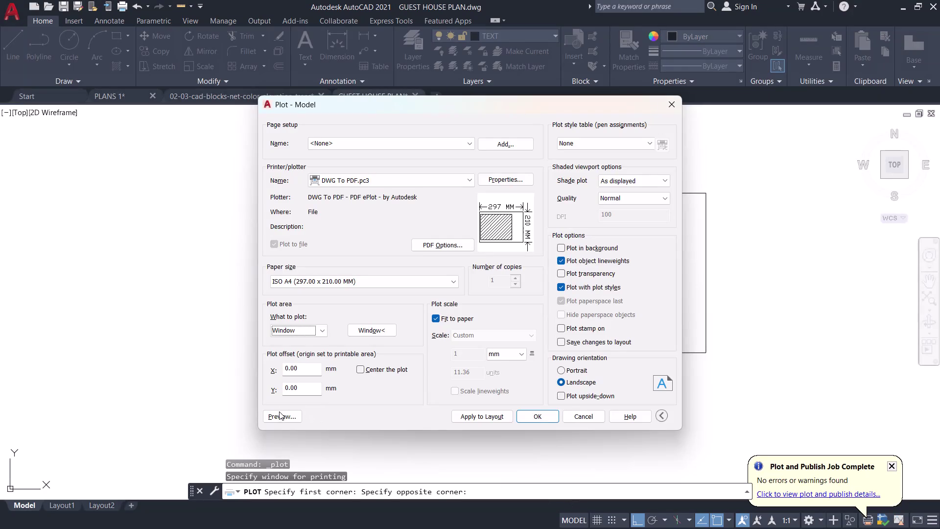
Preview the A4 guest house sheet and zoom in to inspect it.
click(279, 415)
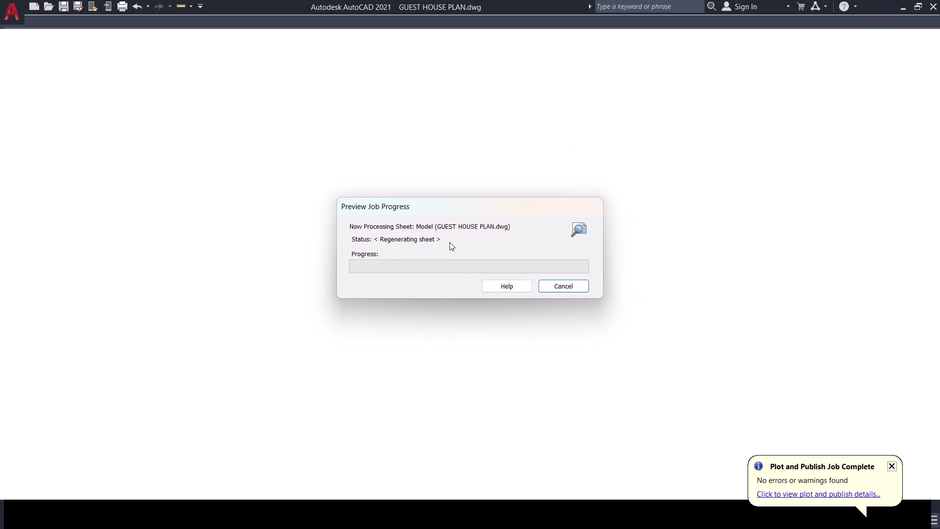
click(408, 253)
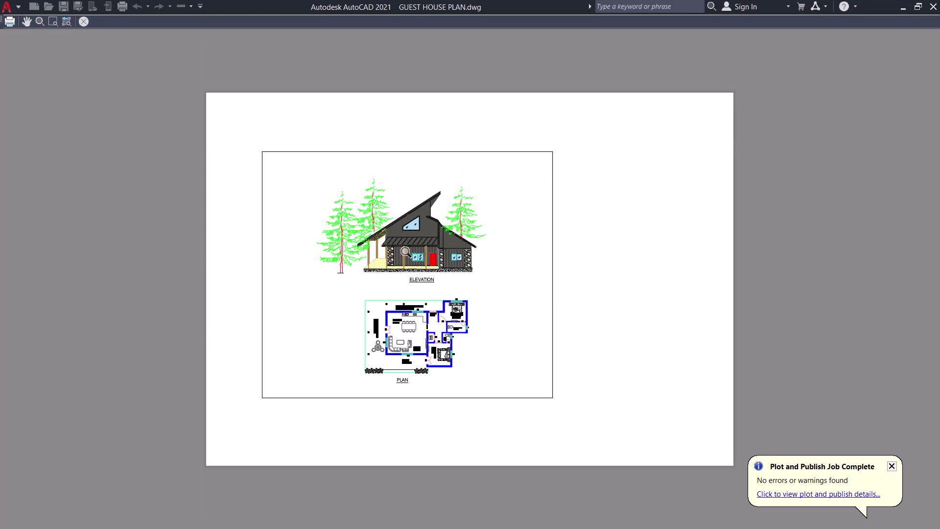
scroll(up, 3)
scroll(up, 3)
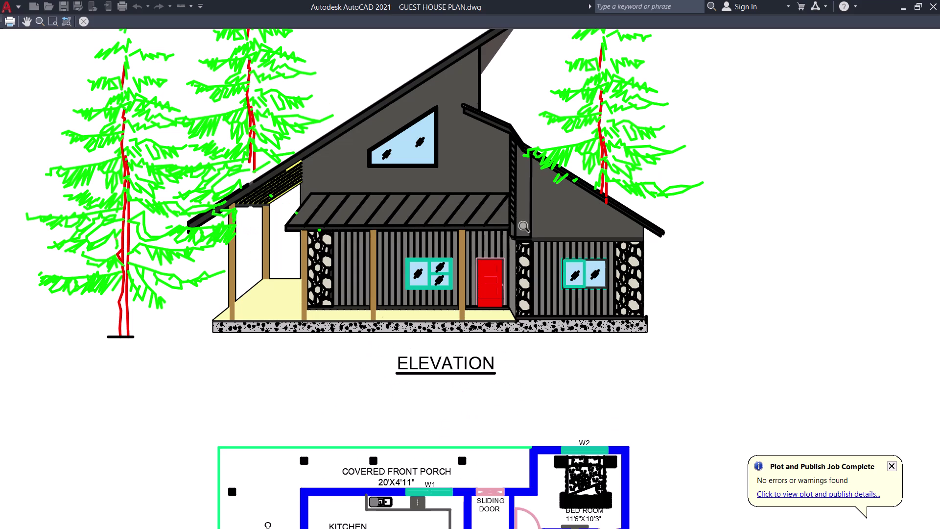
scroll(up, 3)
scroll(down, 3)
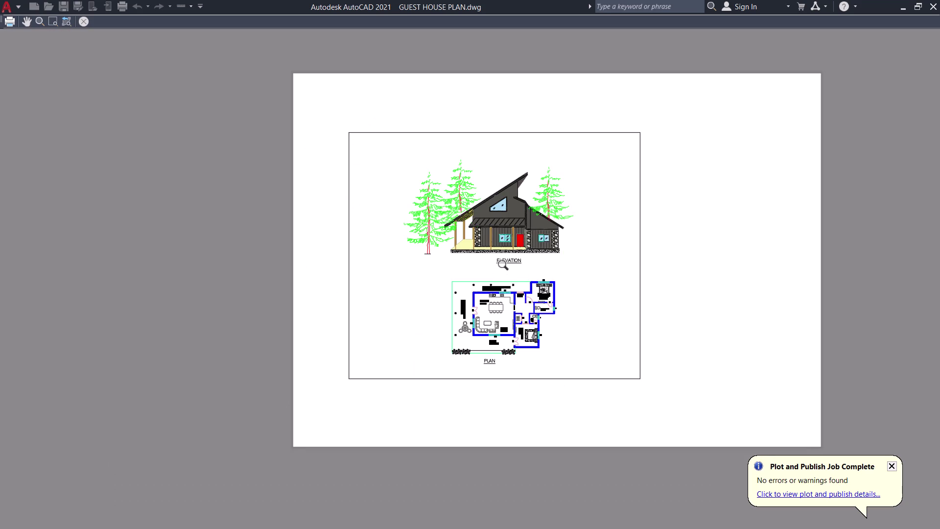
key(Escape)
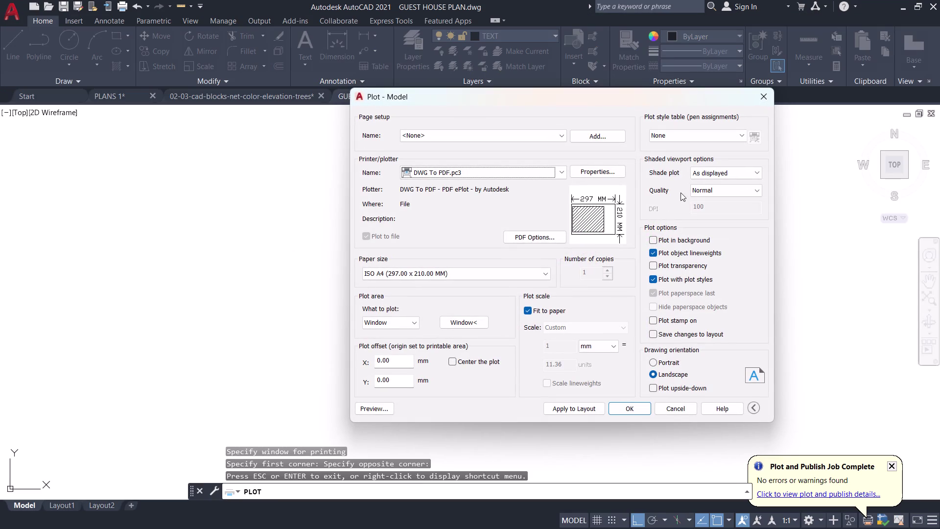
Turn off Plot object lineweights and re-preview, panning to see elevation and plan.
click(655, 250)
click(382, 411)
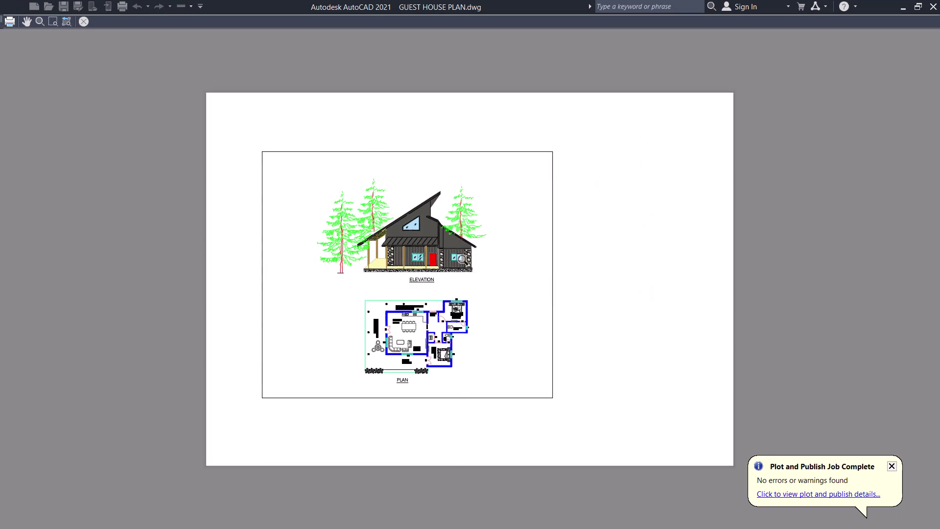
scroll(up, 3)
scroll(up, 3)
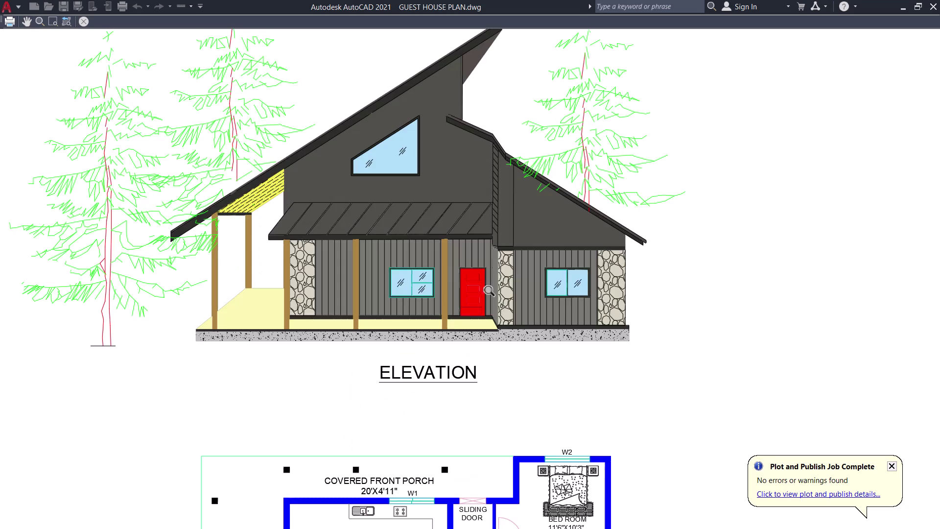
scroll(down, 3)
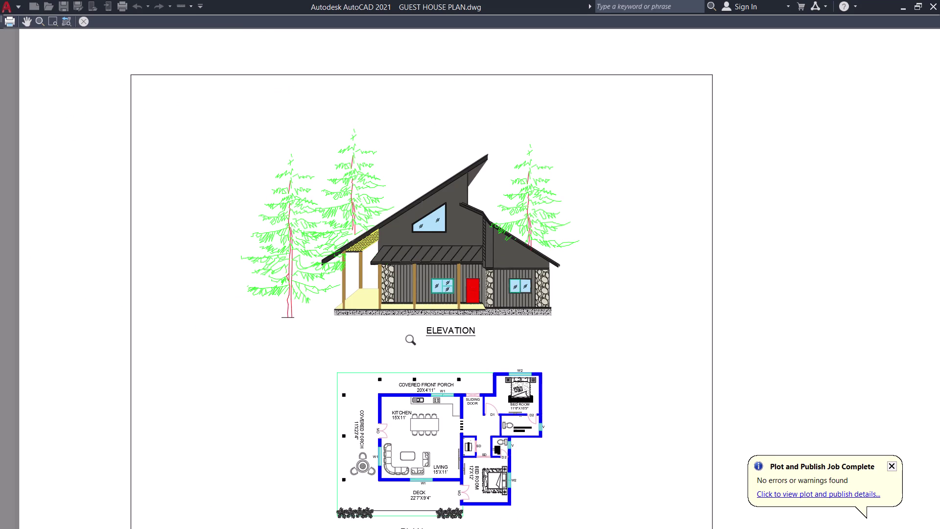
middle_drag(412, 342, 420, 273)
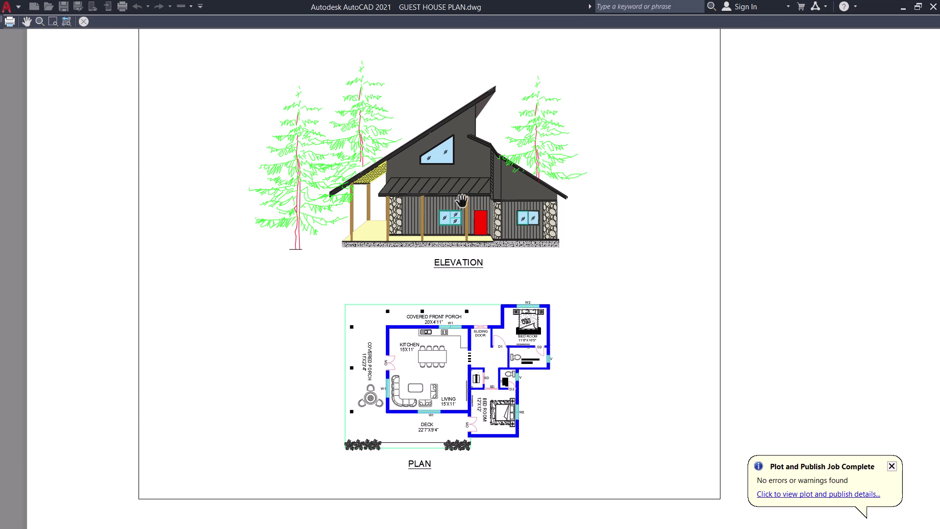
scroll(down, 3)
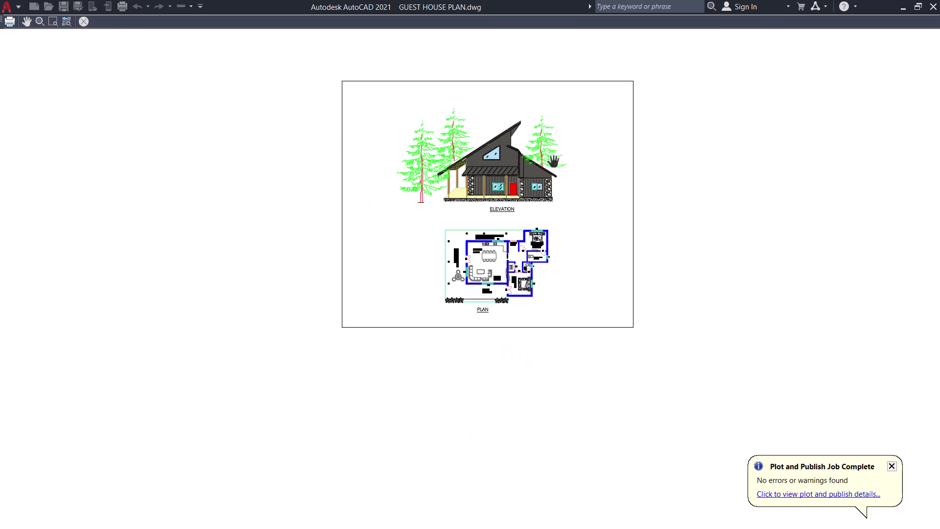
key(Escape)
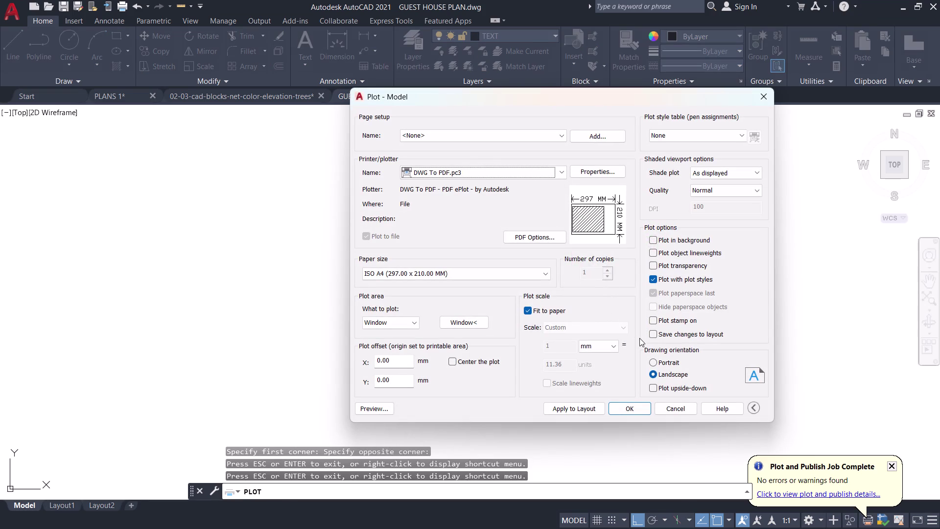
Plot to PDF and browse from Documents through PDFs to the CAD PDF's folder.
click(636, 406)
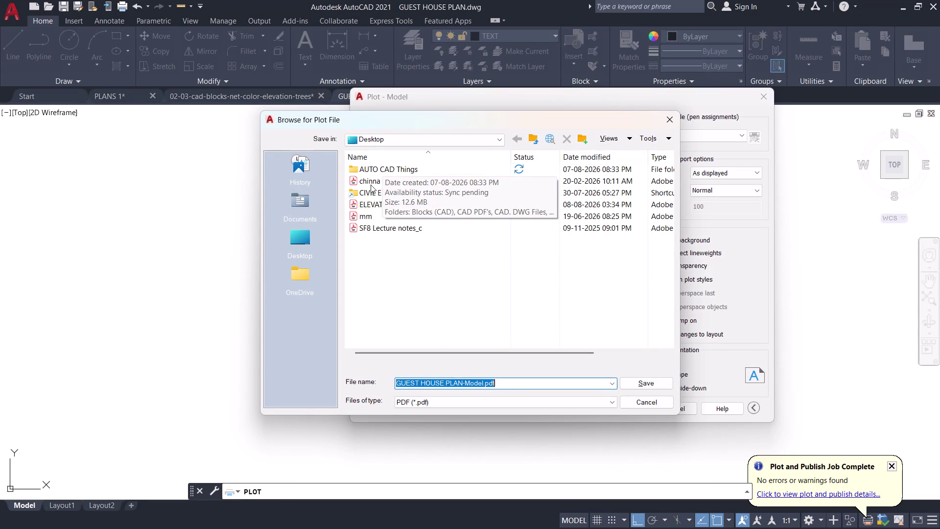
click(300, 200)
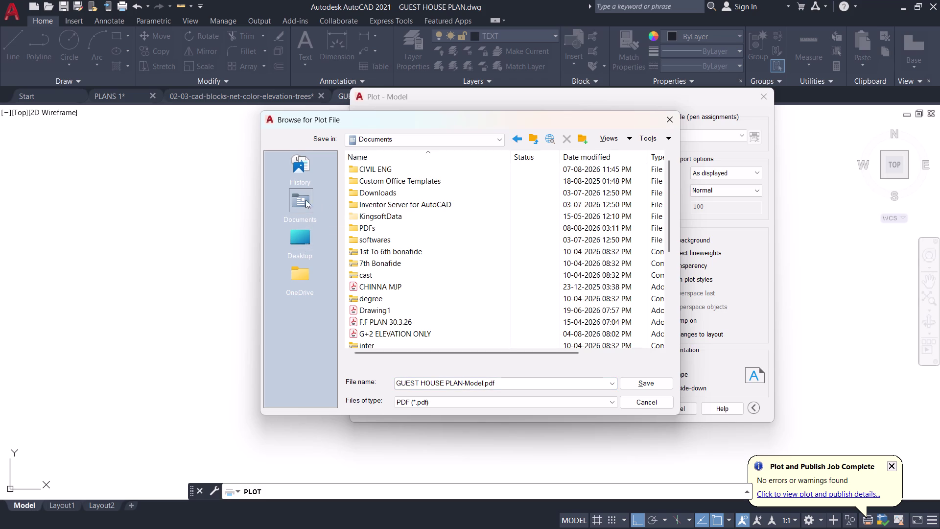
double_click(384, 230)
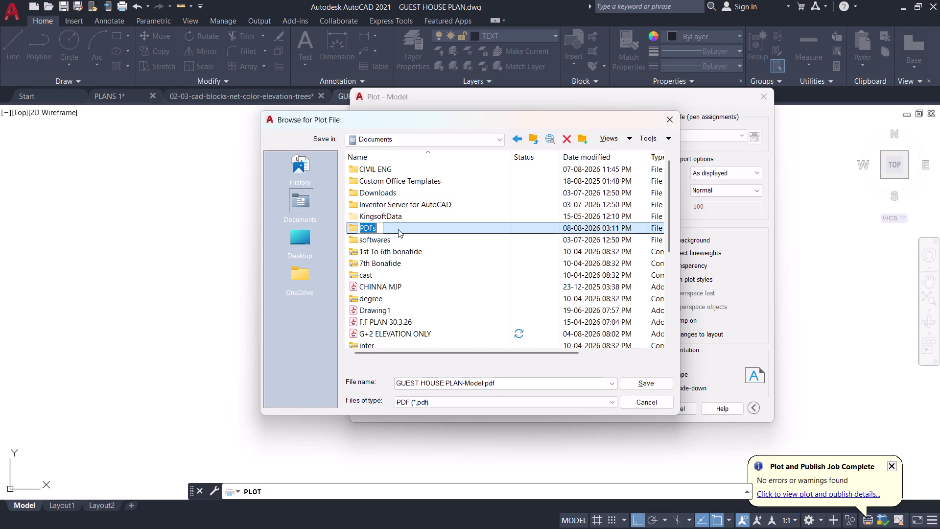
double_click(399, 229)
double_click(400, 229)
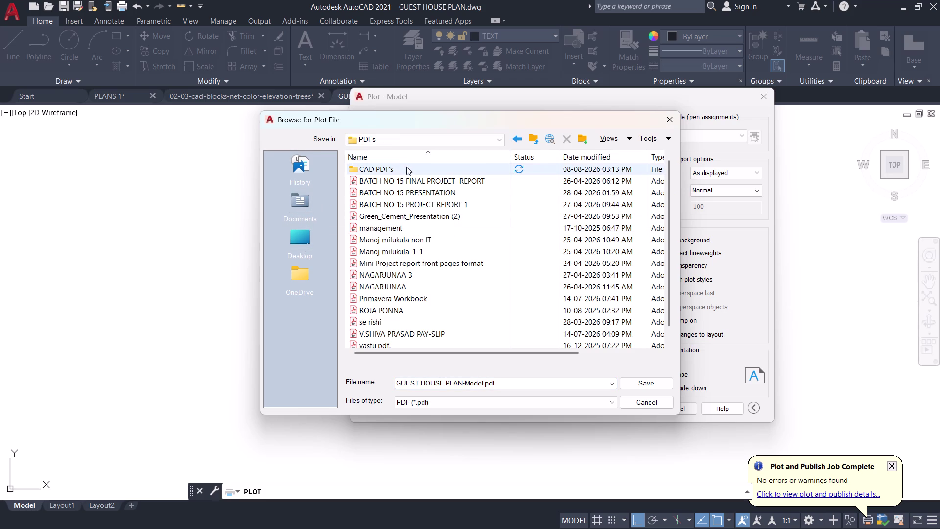
double_click(406, 166)
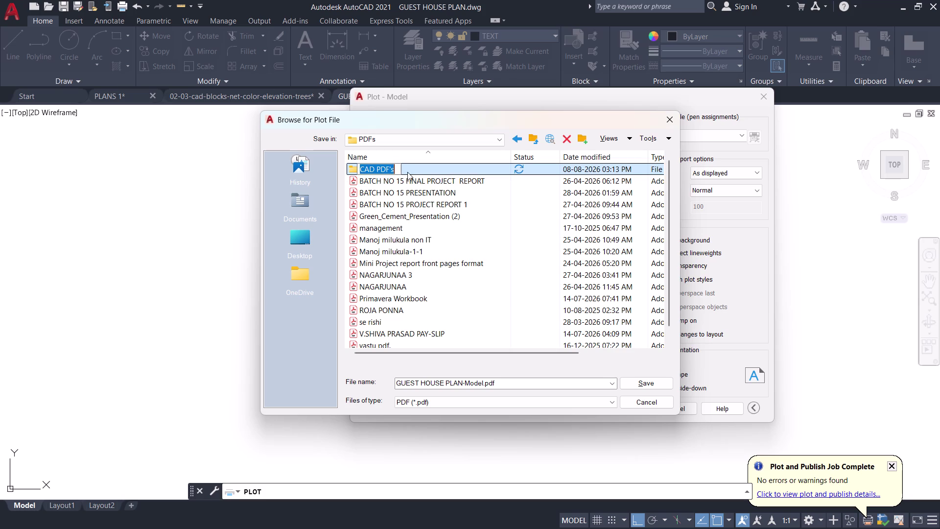
click(411, 171)
double_click(415, 169)
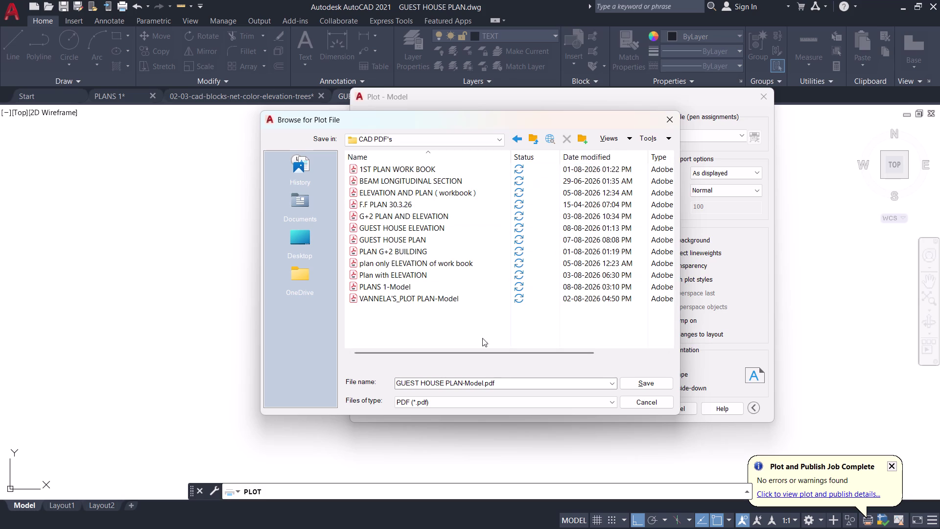
double_click(500, 375)
click(500, 379)
click(500, 381)
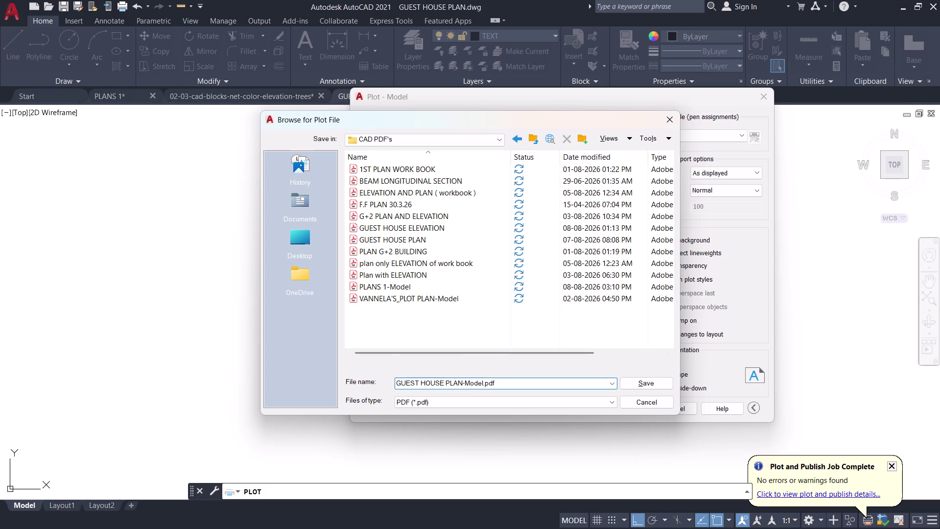
Replace the suggested file name with 'GUEST HOUSE PLAN & ELEVATION' and save the PDF.
key(BackSpace)
key(BackSpace)
key(BackSpace)
key(BackSpace)
key(BackSpace)
key(BackSpace)
key(BackSpace)
key(BackSpace)
key(BackSpace)
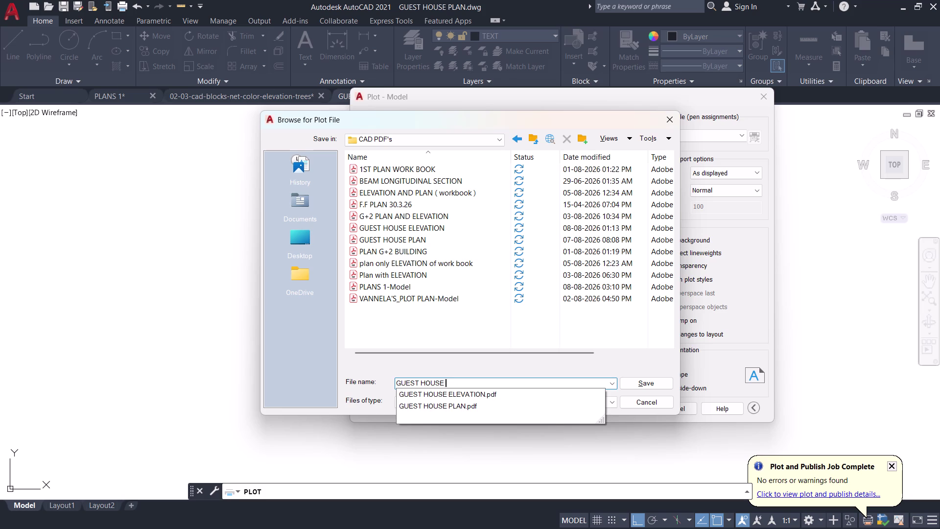
text(PLAN)
key(space)
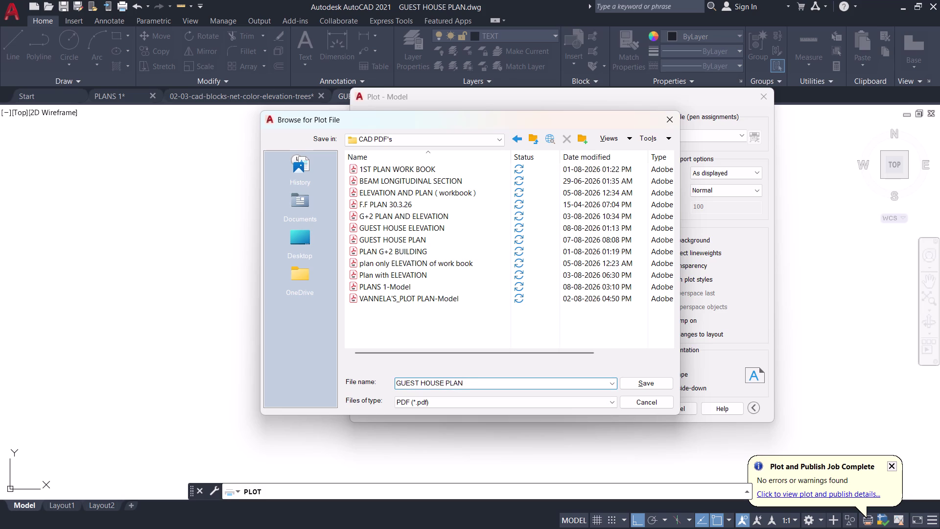
text(AND)
key(space)
key(BackSpace)
key(BackSpace)
key(BackSpace)
key(BackSpace)
text(&)
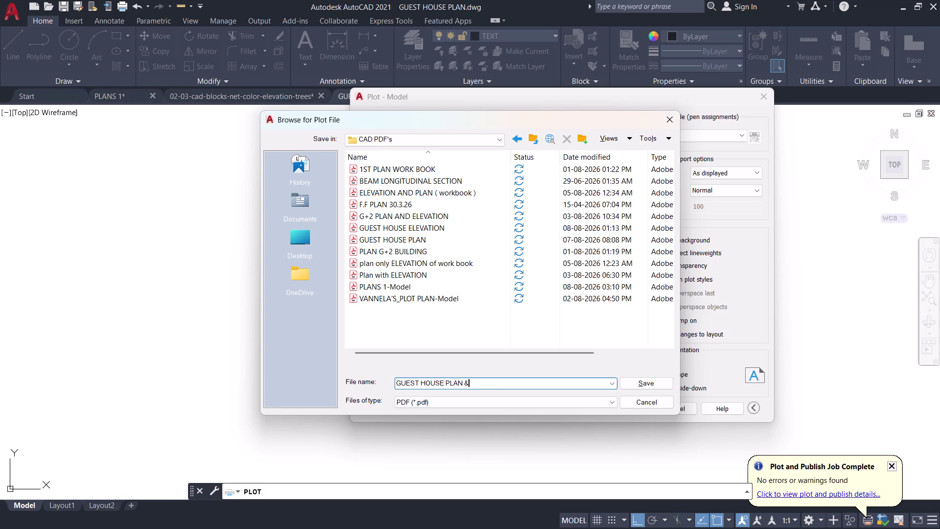
key(space)
text(ELEVA)
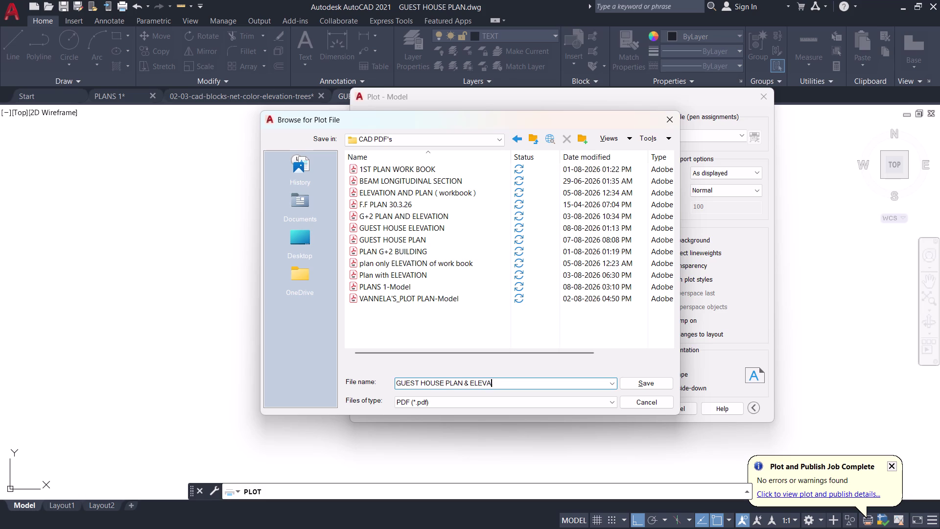
text(TION)
click(645, 380)
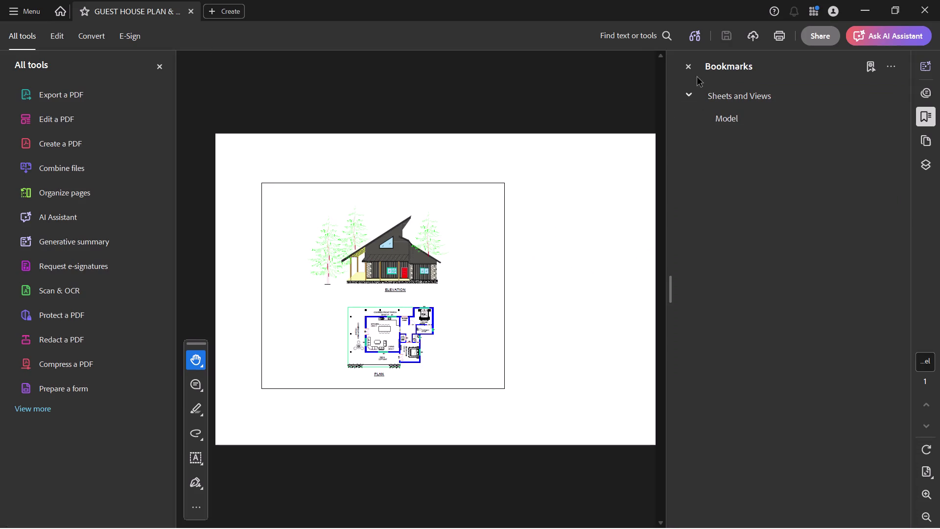
Hide Acrobat's Bookmarks and tools panes and zoom into the plotted sheet.
click(691, 69)
click(161, 59)
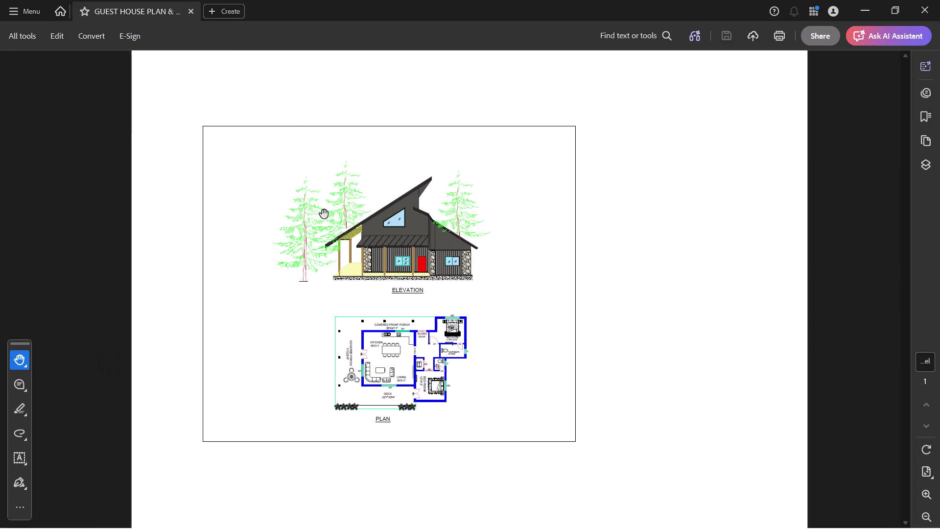
scroll(up, 3)
scroll(up, 3)
scroll(up, 3)
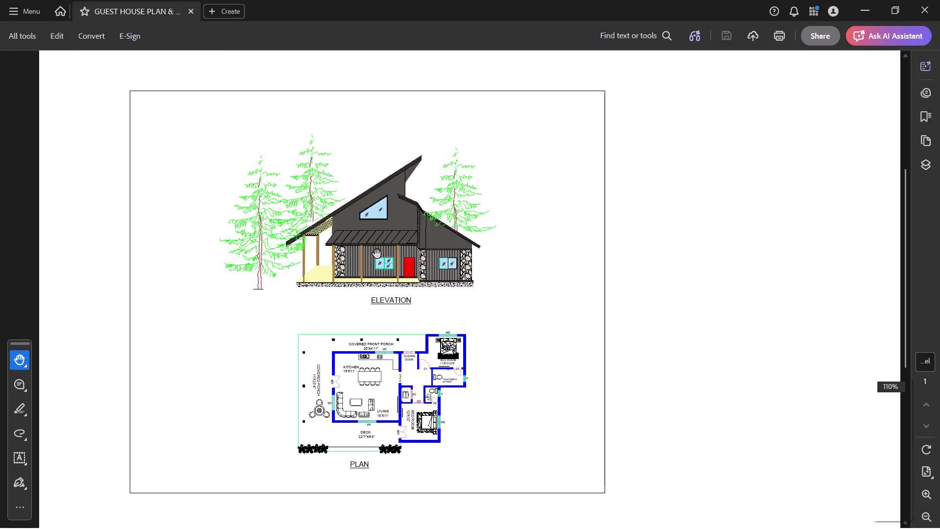
scroll(down, 3)
Pan and zoom across the elevation and plan to inspect their details.
drag(342, 313, 373, 311)
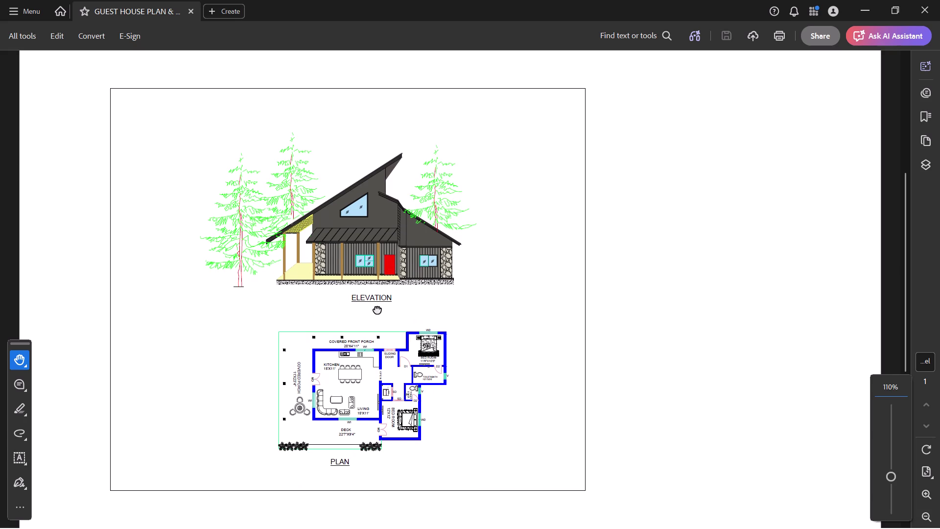
drag(373, 311, 400, 310)
scroll(up, 3)
scroll(up, 3)
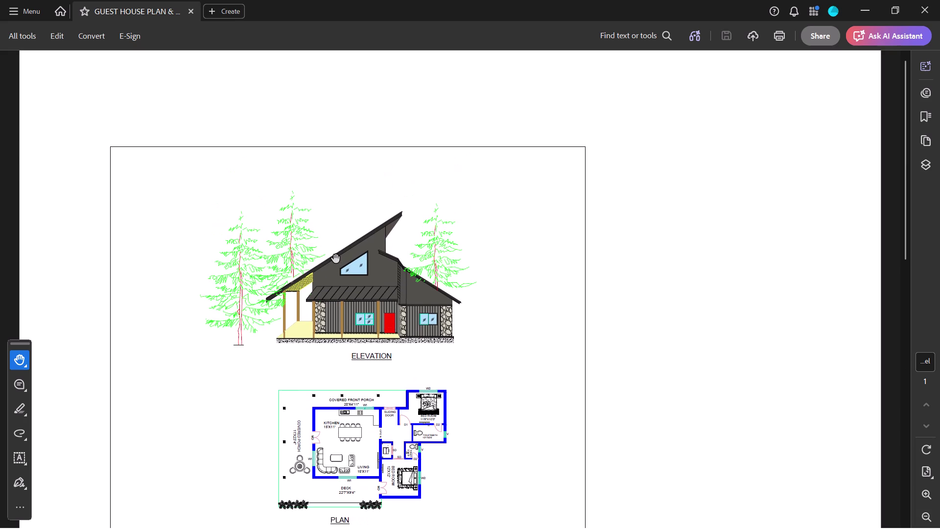
scroll(up, 3)
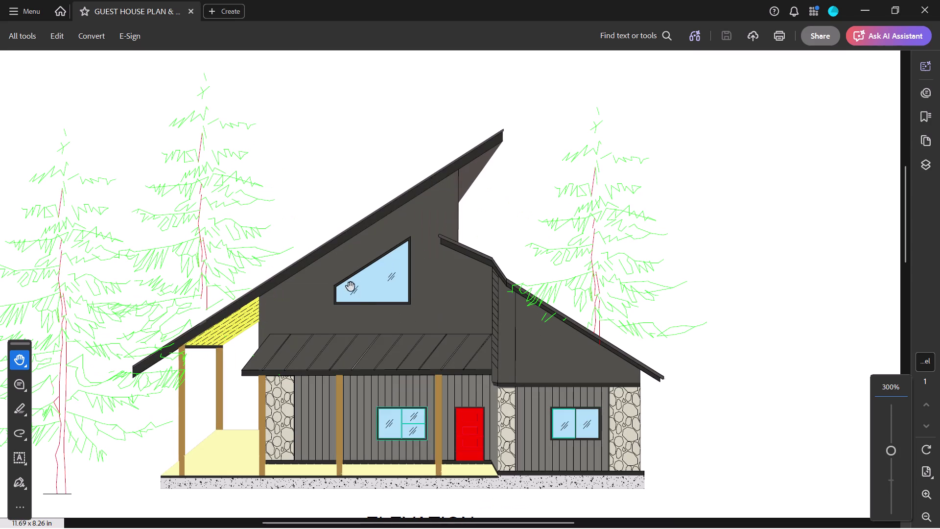
scroll(down, 3)
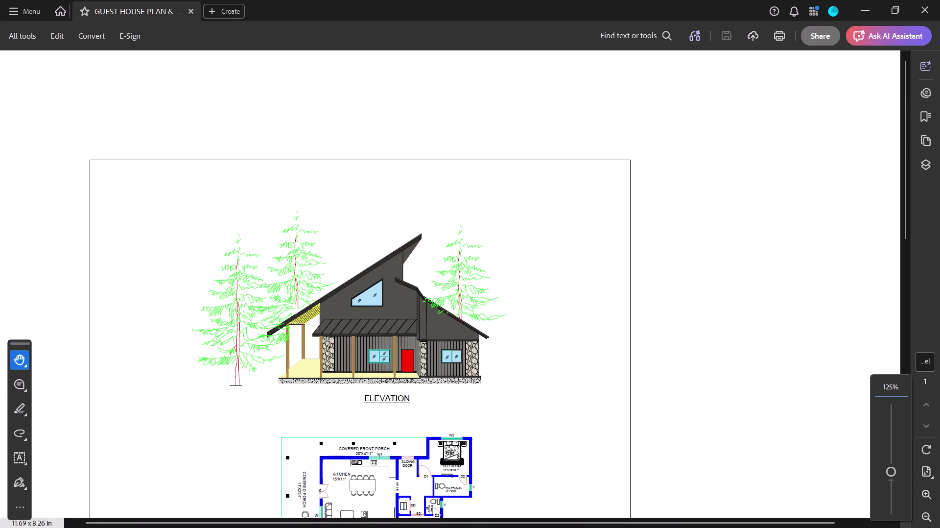
drag(415, 405, 415, 370)
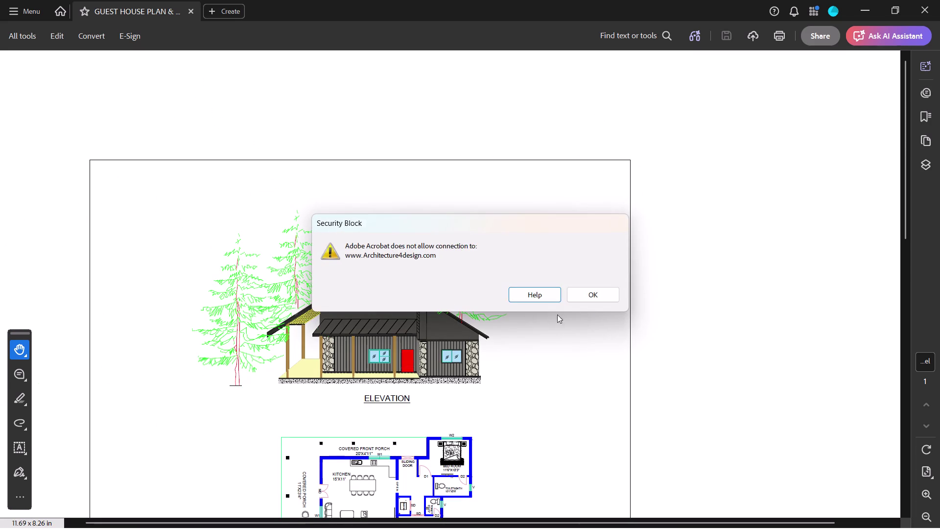
Dismiss the Security Block alert and minimize Acrobat to return to AutoCAD.
key(Escape)
click(933, 0)
click(599, 296)
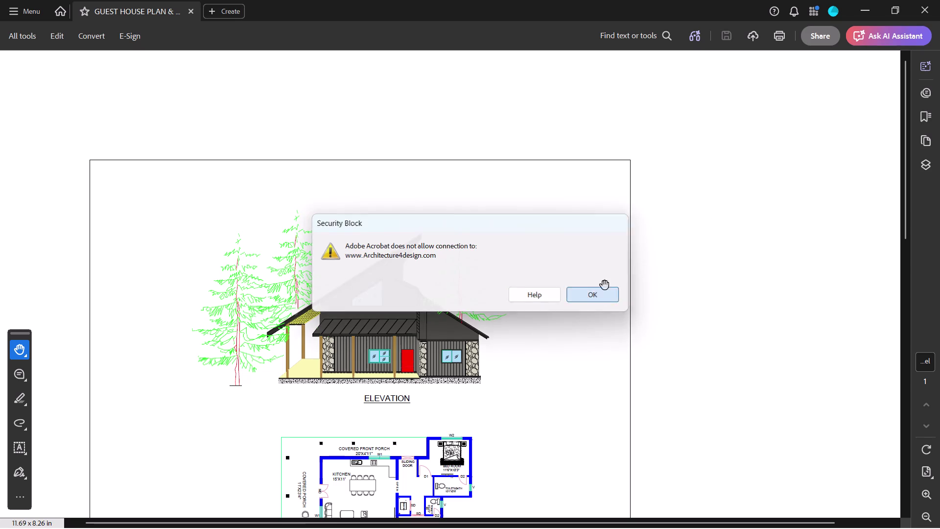
click(931, 0)
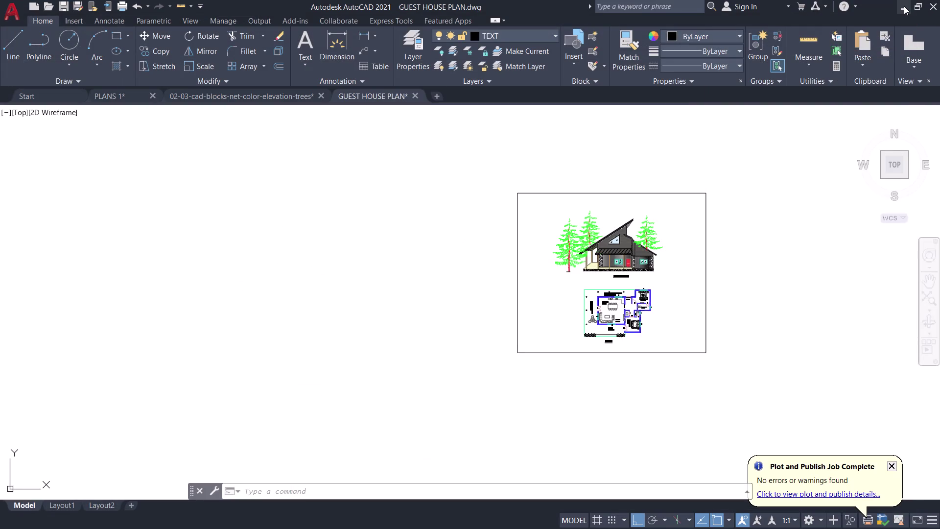